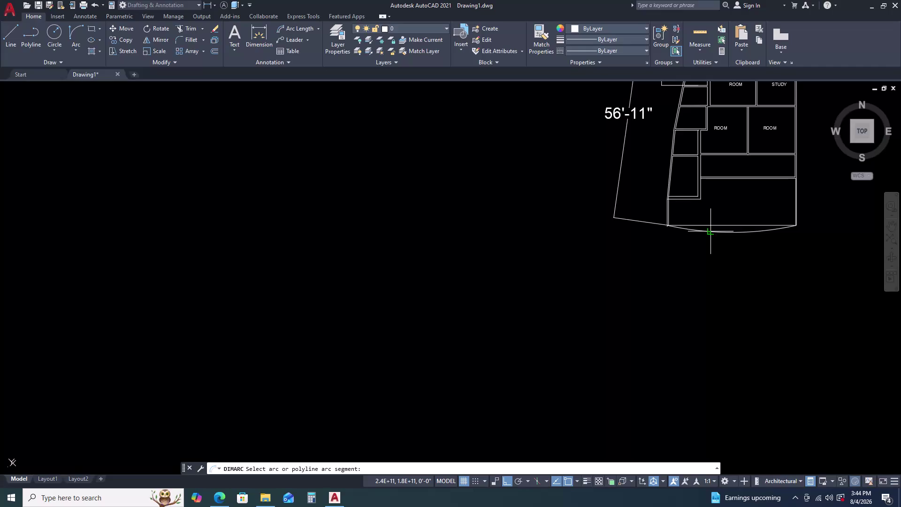
Adjust the floor plan view, then bring up the AutoCAD taskbar jump list of recent drawings.
scroll(down, 3)
middle_click(517, 33)
middle_drag(611, 50, 623, 60)
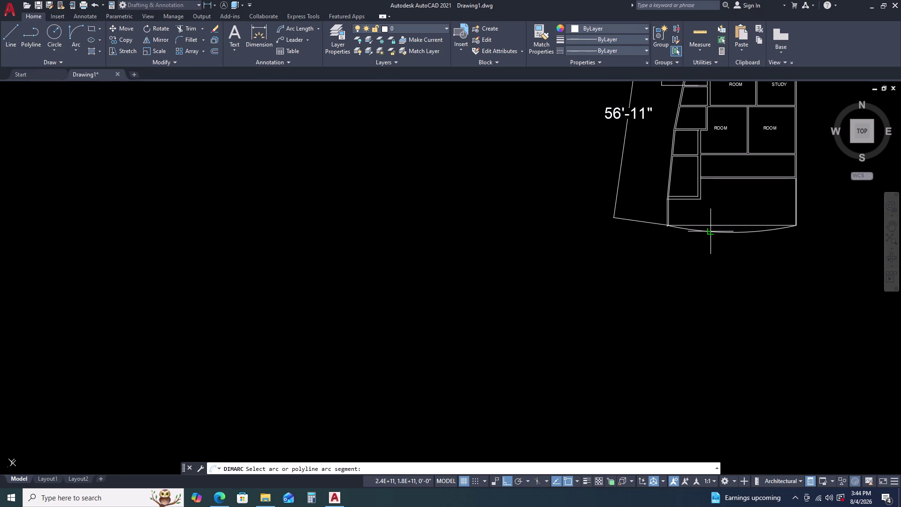
middle_click(616, 73)
middle_click(617, 72)
middle_click(617, 73)
right_click(331, 500)
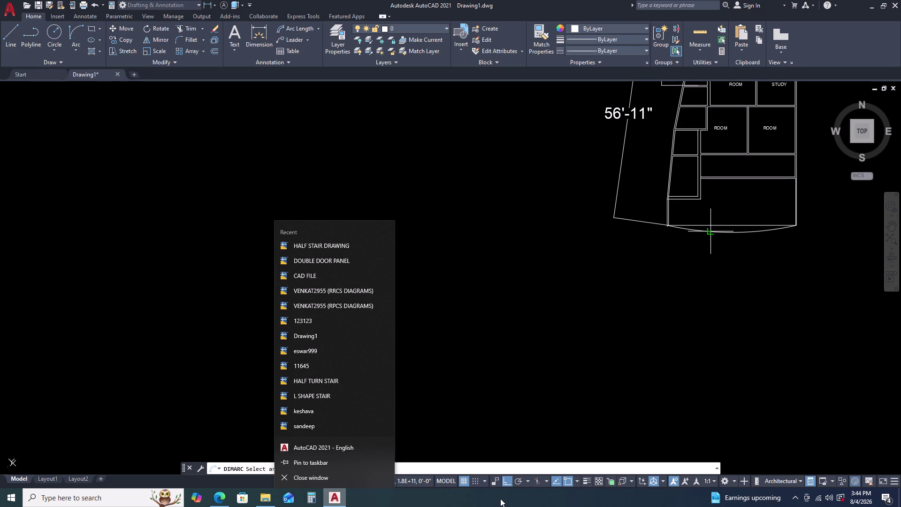
Launch AutoCAD 2021 from Start search, start a blank drawing, and minimize that window.
click(473, 292)
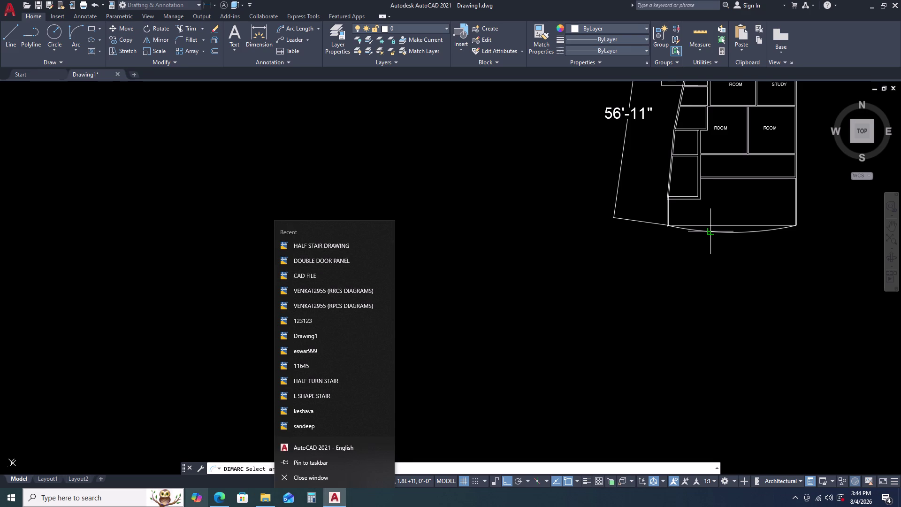
click(124, 502)
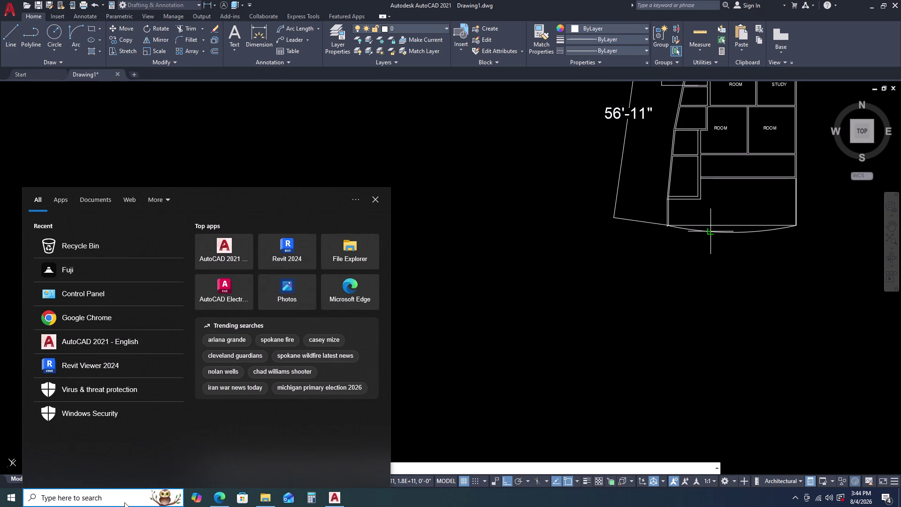
key(shift+a)
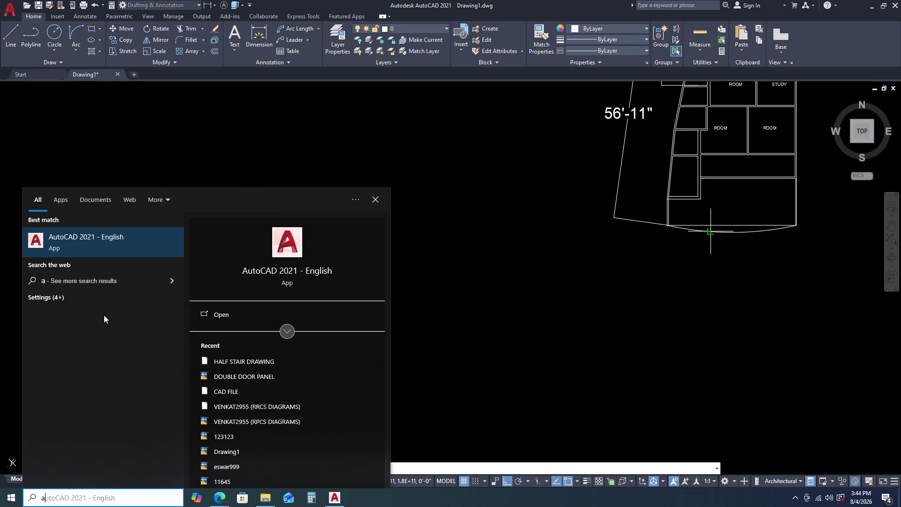
click(105, 238)
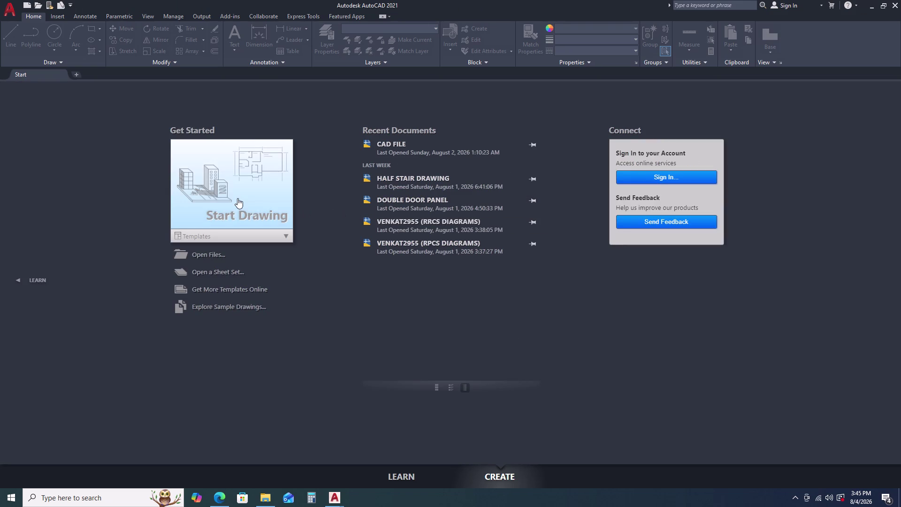
click(204, 190)
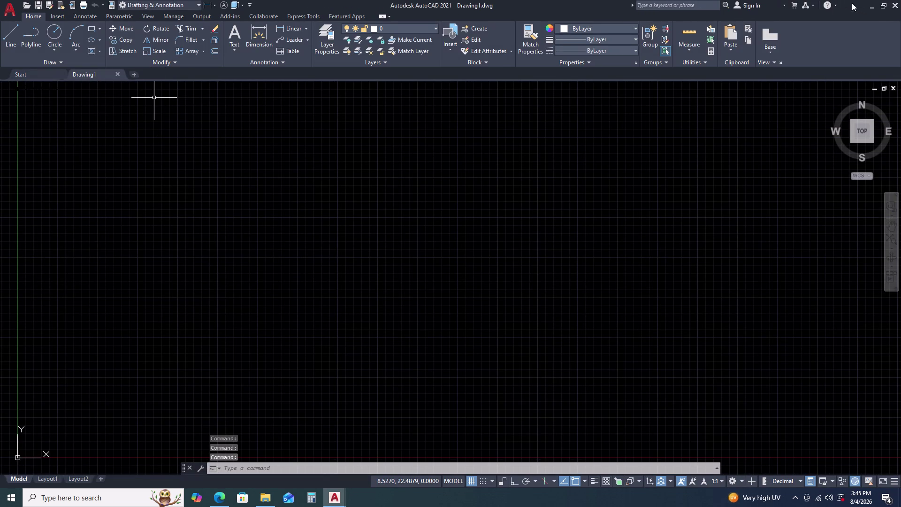
click(874, 7)
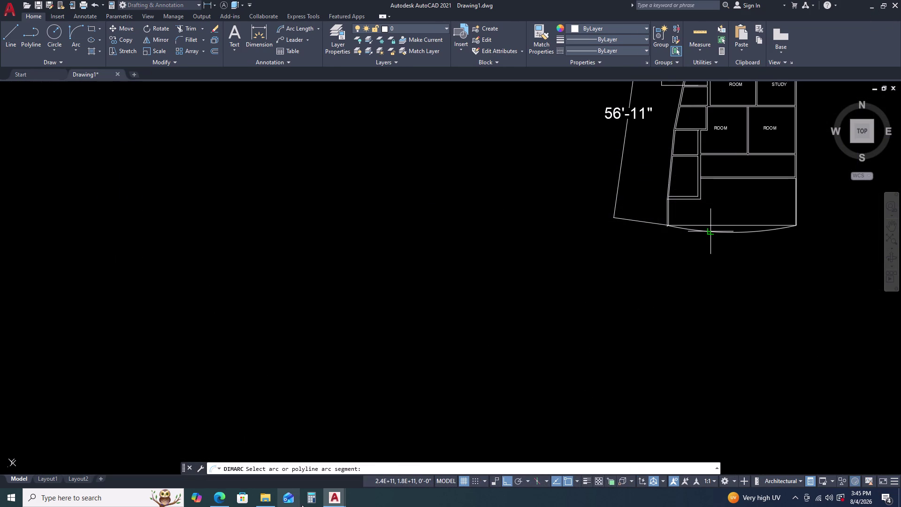
Return to the floor plan through the taskbar thumbnail, then choose Show the desktop.
click(338, 498)
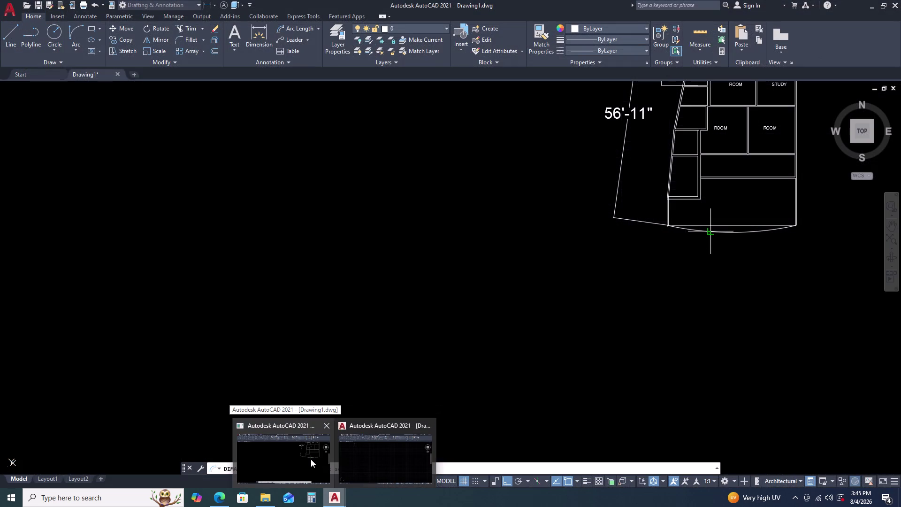
right_click(310, 459)
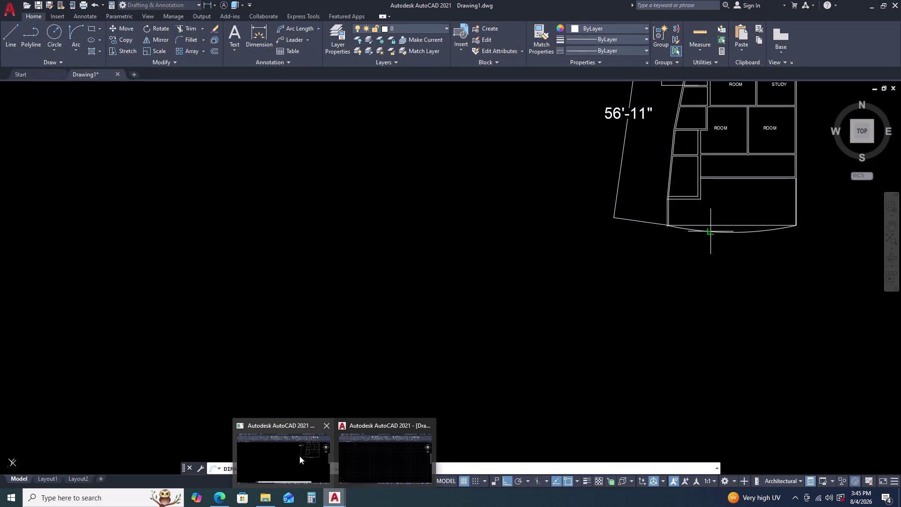
click(384, 453)
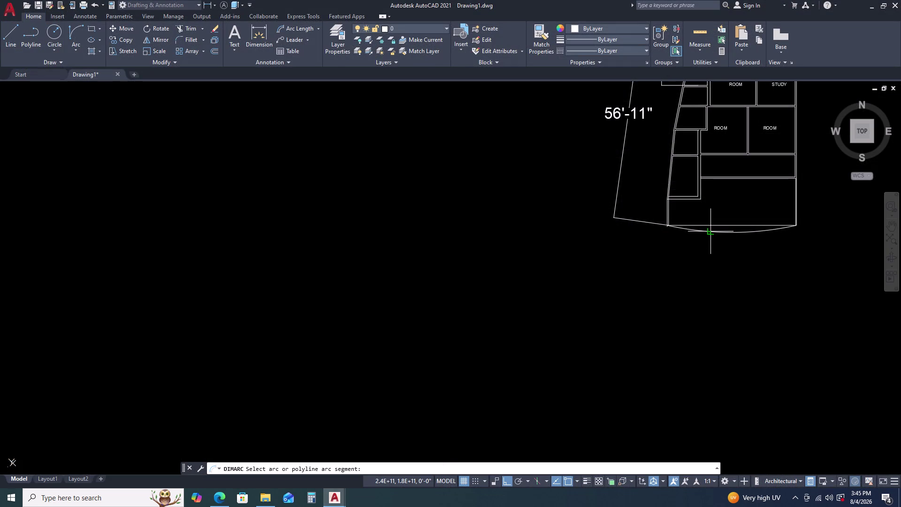
scroll(down, 3)
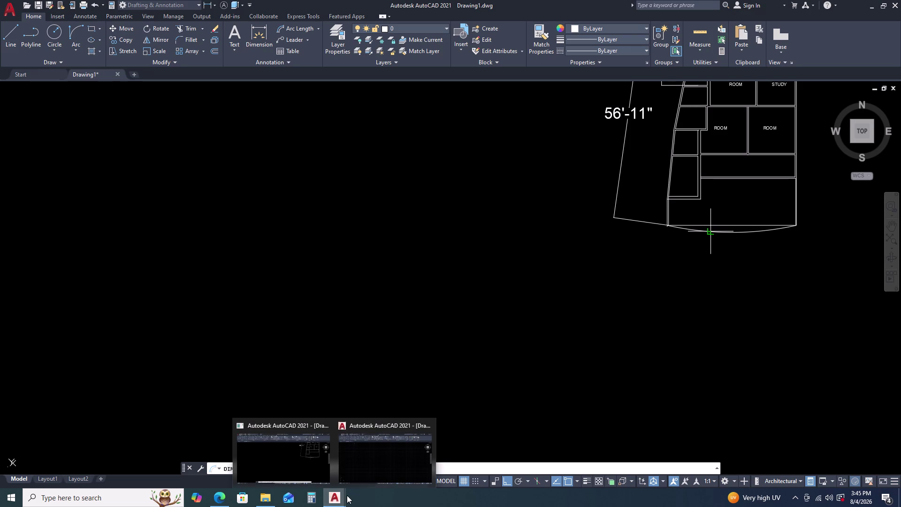
right_click(360, 497)
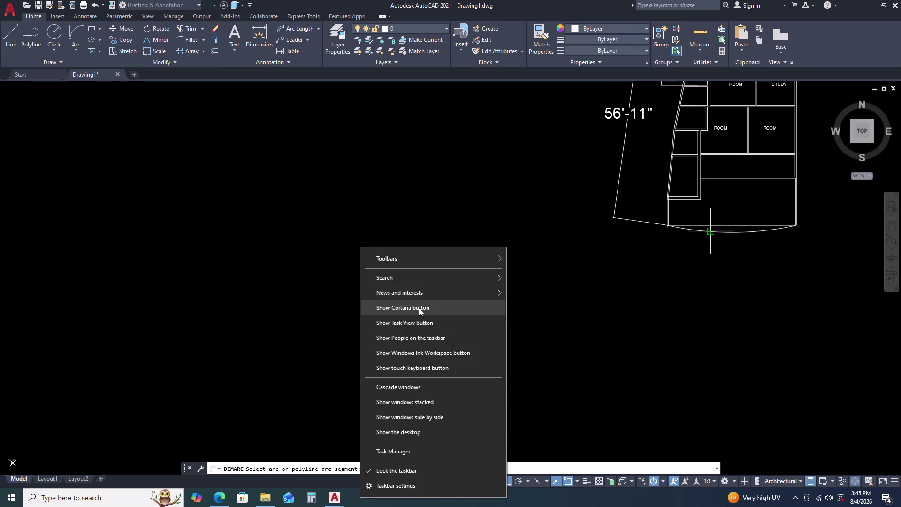
click(396, 455)
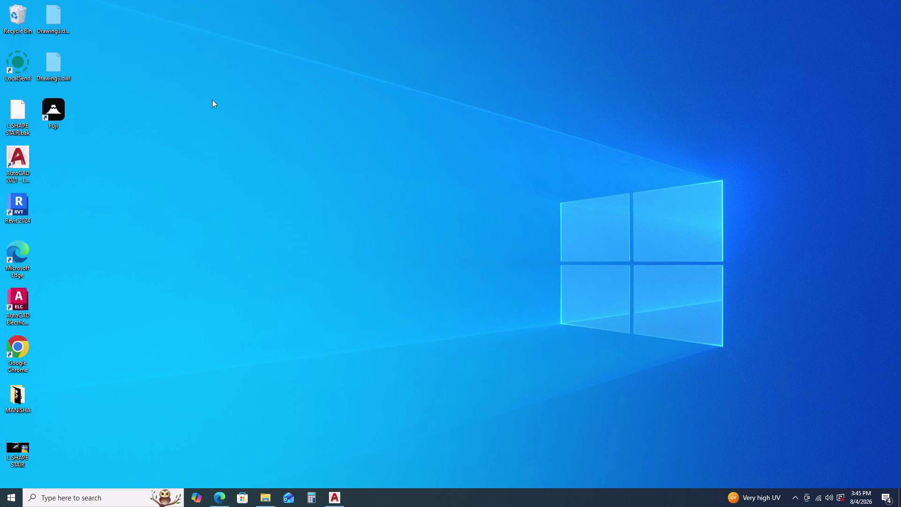
Select the Fuji desktop shortcut, opening and dismissing the desktop context menus.
right_click(212, 100)
click(250, 126)
click(58, 106)
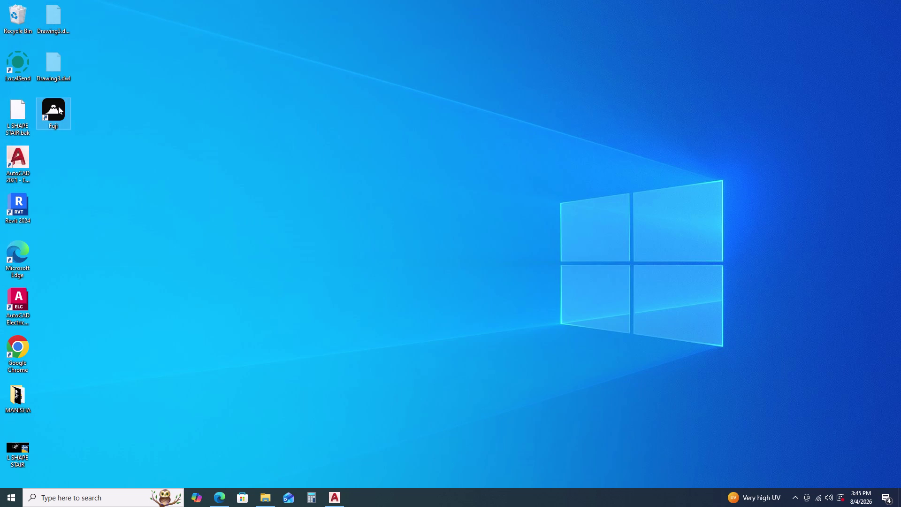
right_click(371, 48)
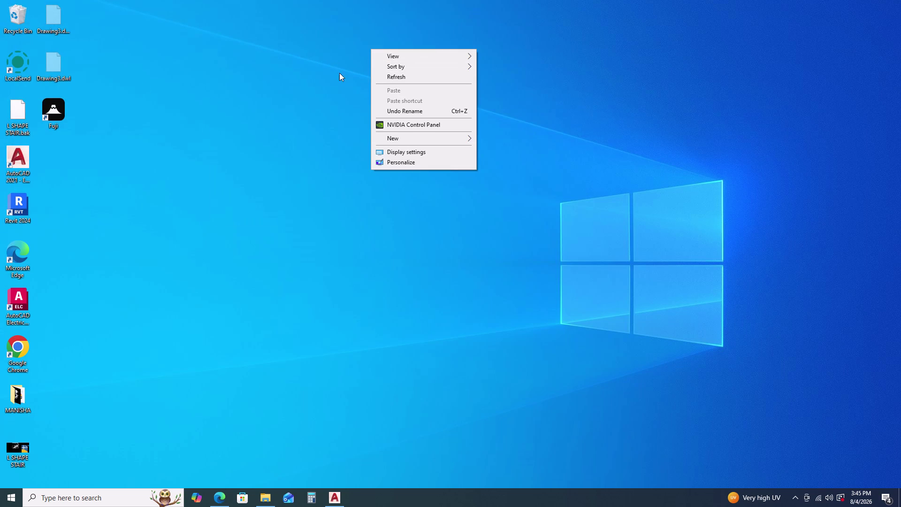
click(385, 75)
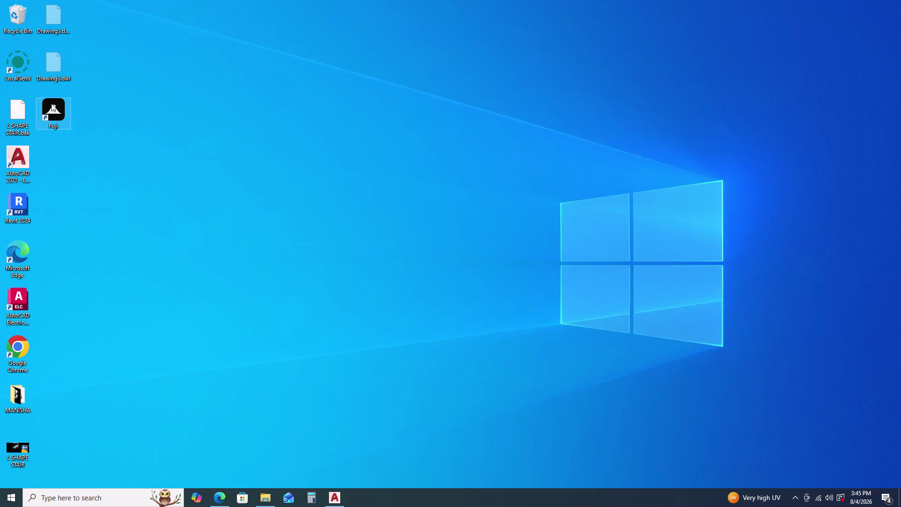
right_click(350, 73)
click(393, 102)
Close the remaining AutoCAD 2021 window and reselect the Fuji shortcut.
click(336, 496)
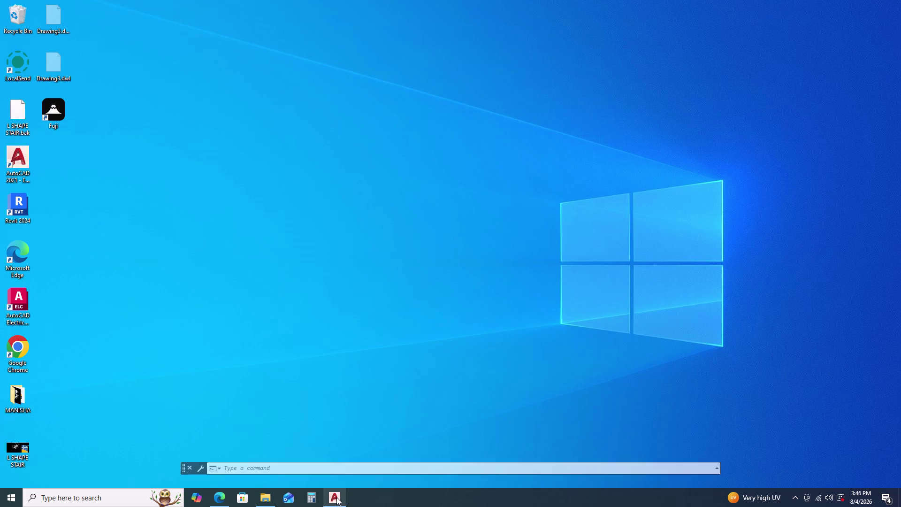
click(896, 0)
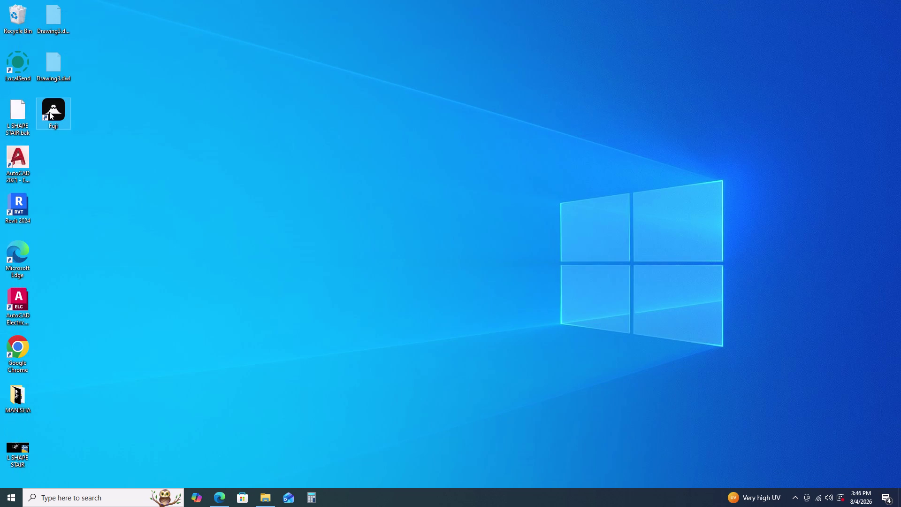
triple_click(49, 112)
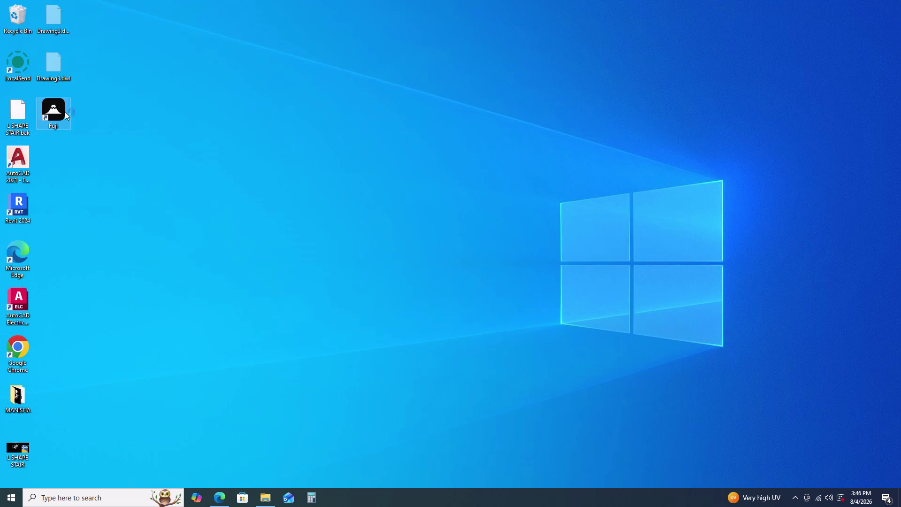